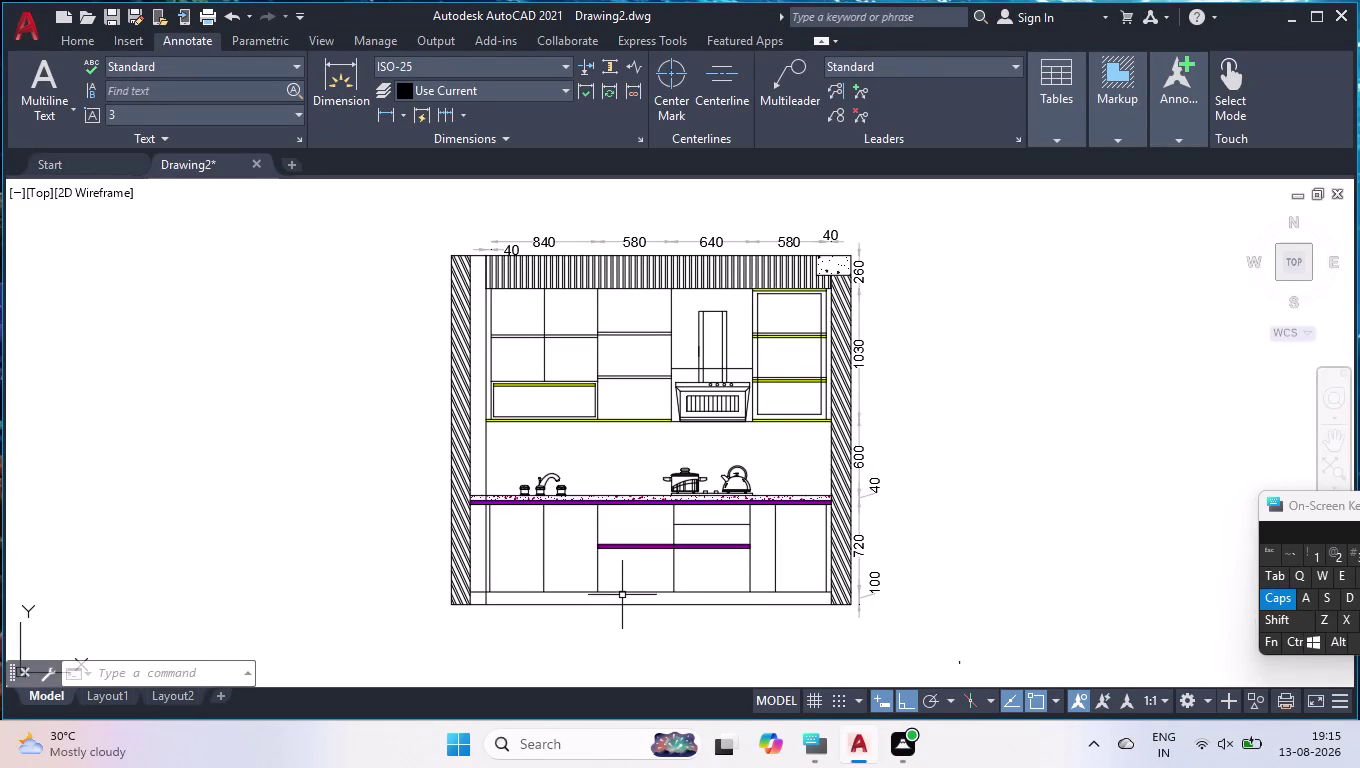
Dimension the wall corner to cabinet edge as 155 using DLI, placed below the elevation.
text(DLI)
key(Return)
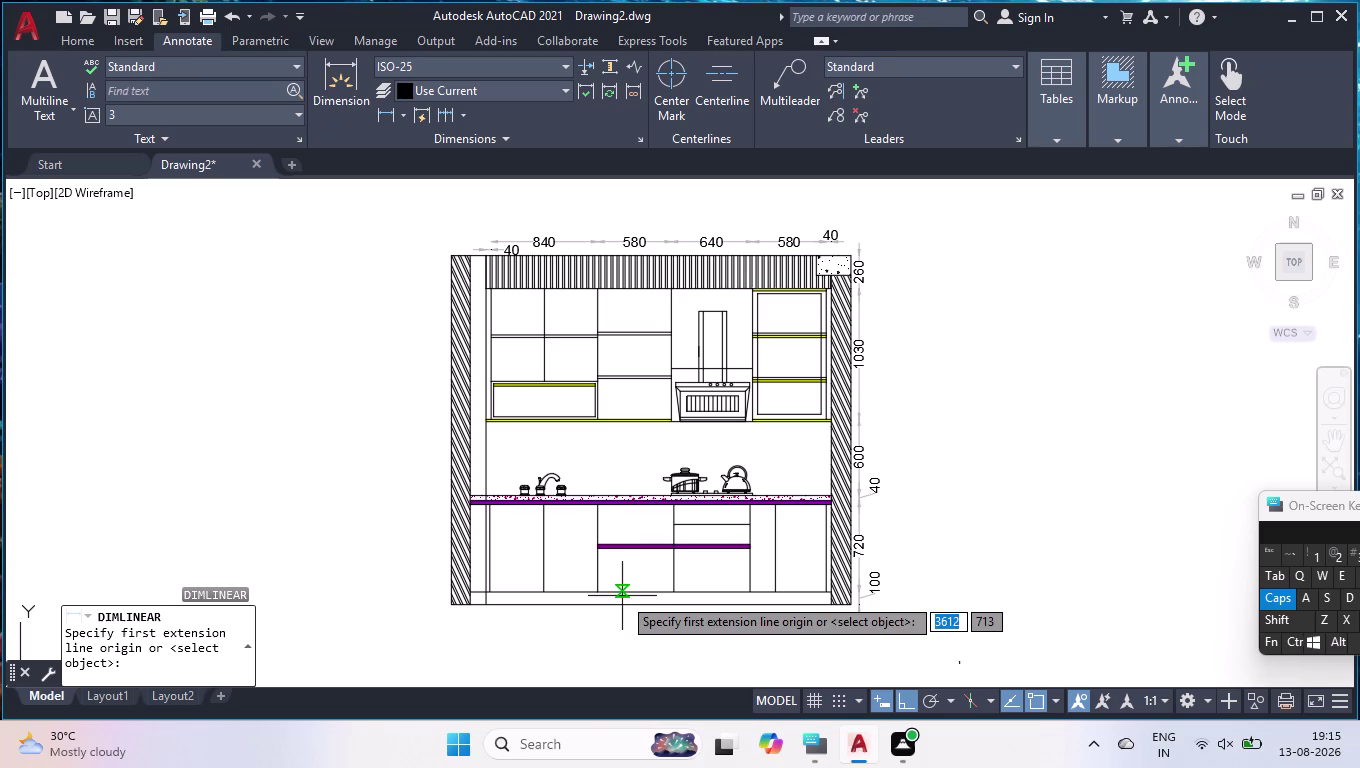
scroll(up, 3)
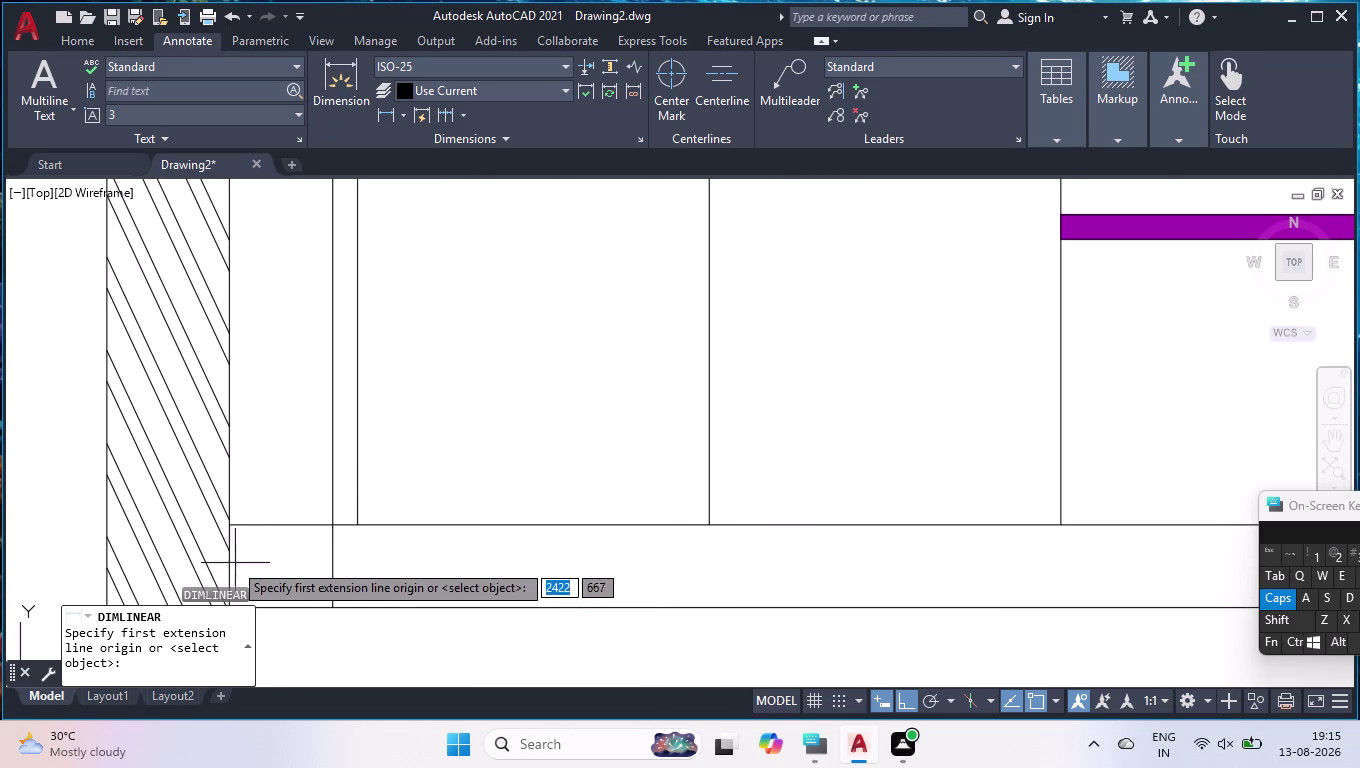
click(225, 522)
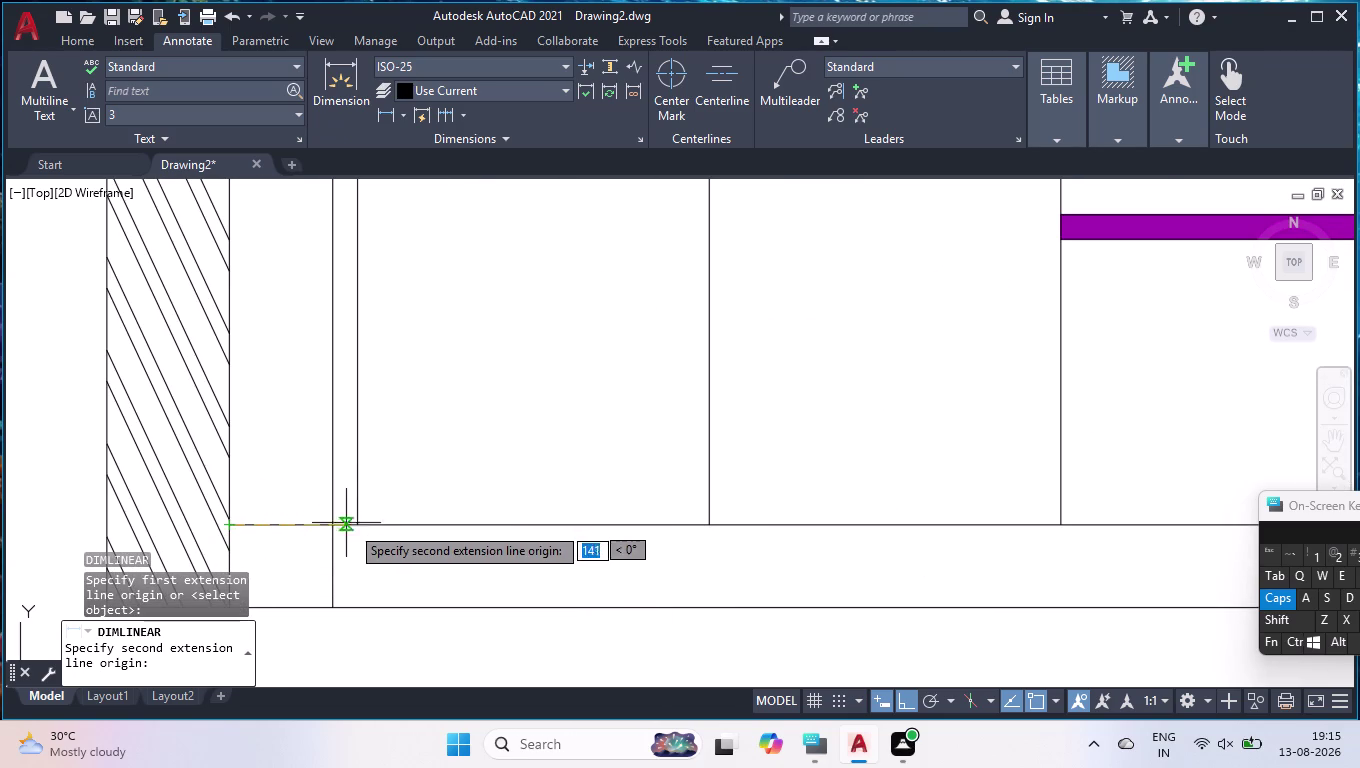
click(360, 526)
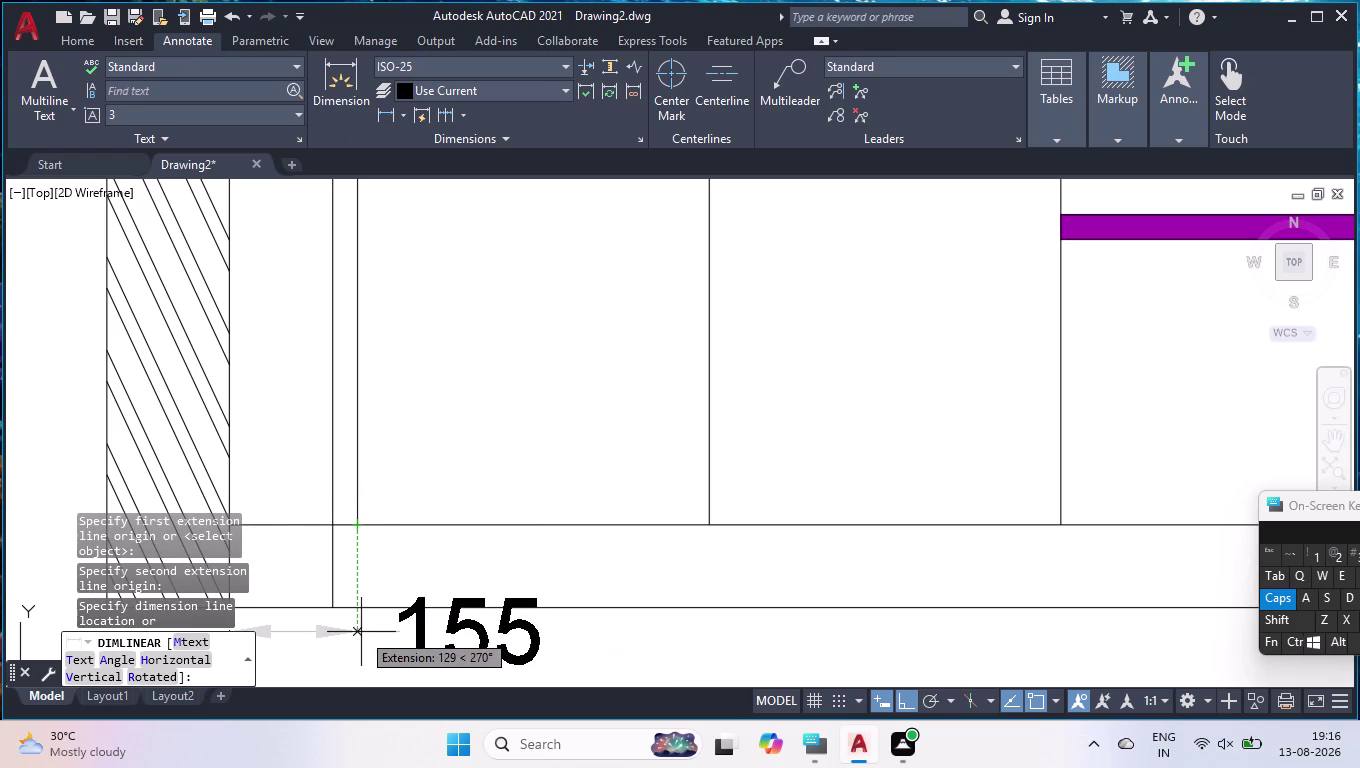
click(361, 632)
key(d)
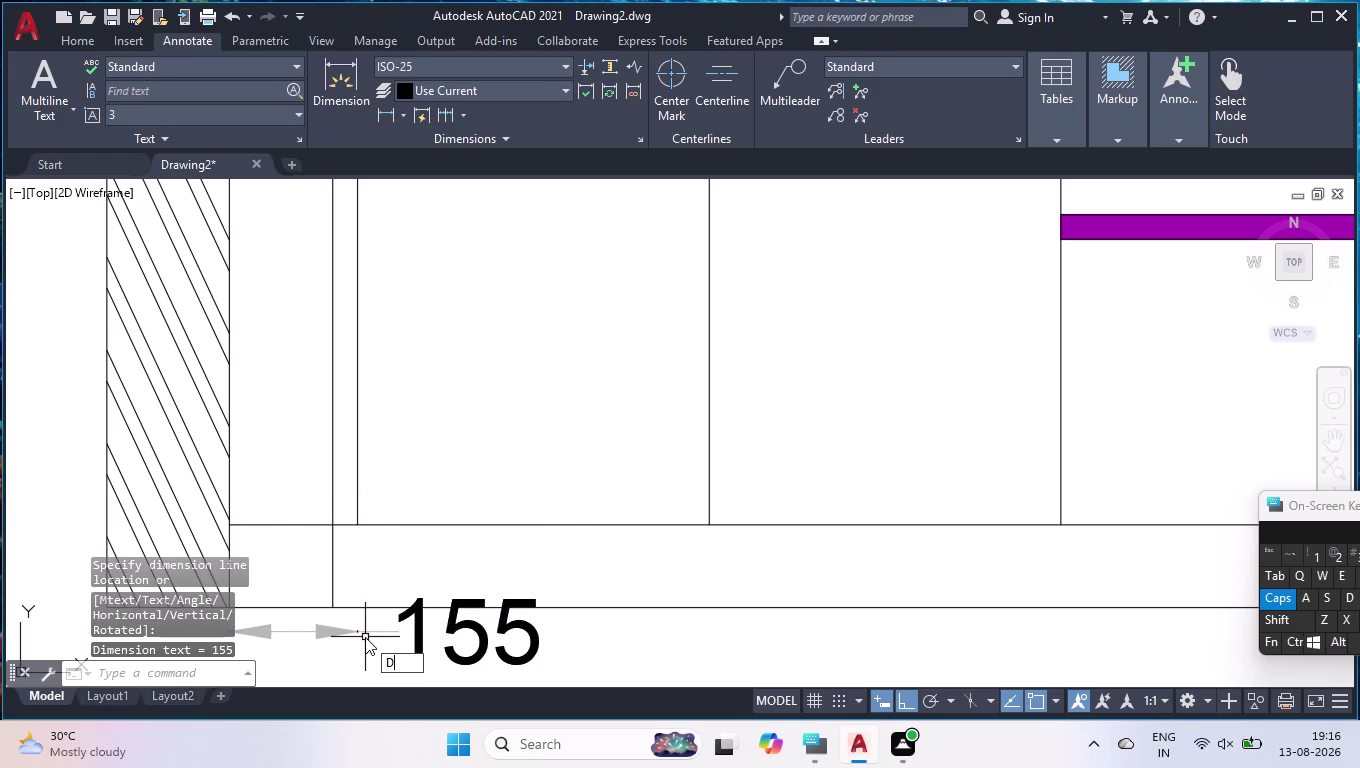
key(BackSpace)
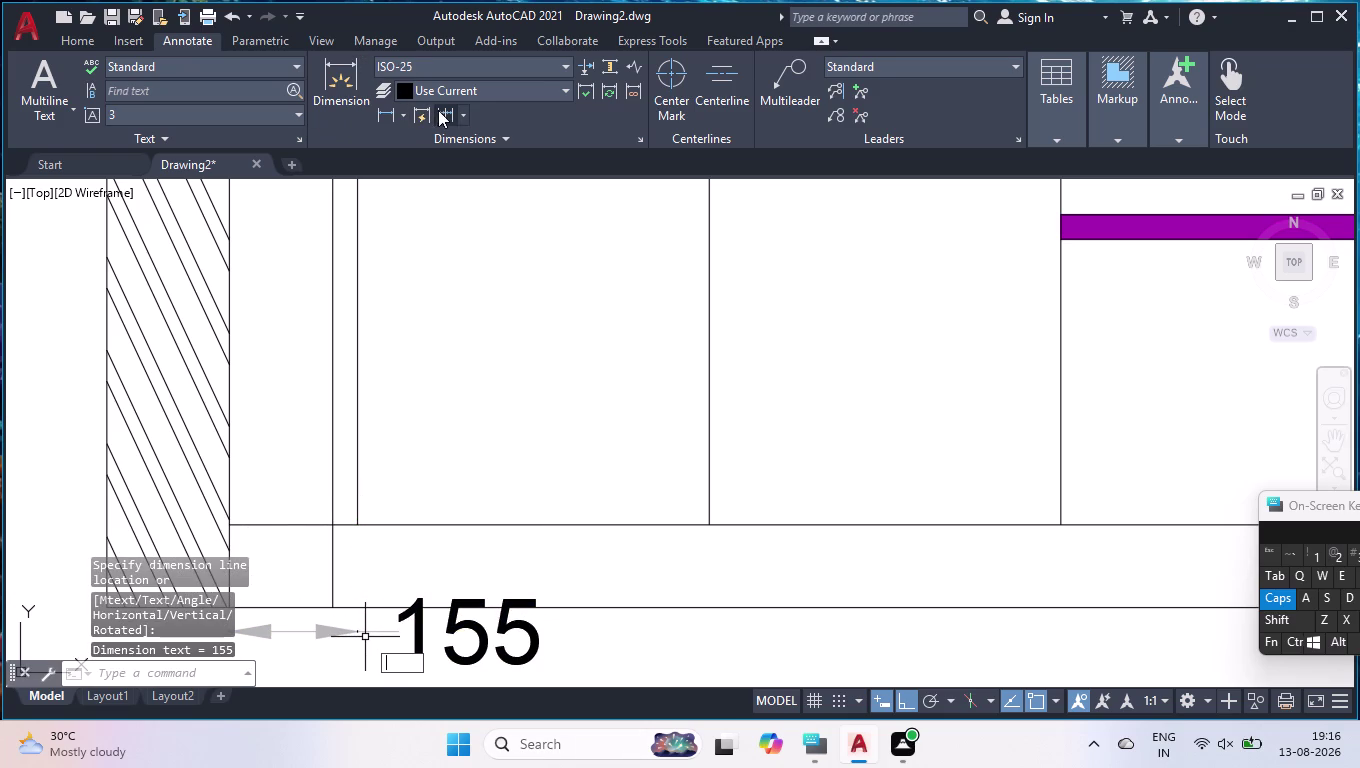
click(440, 111)
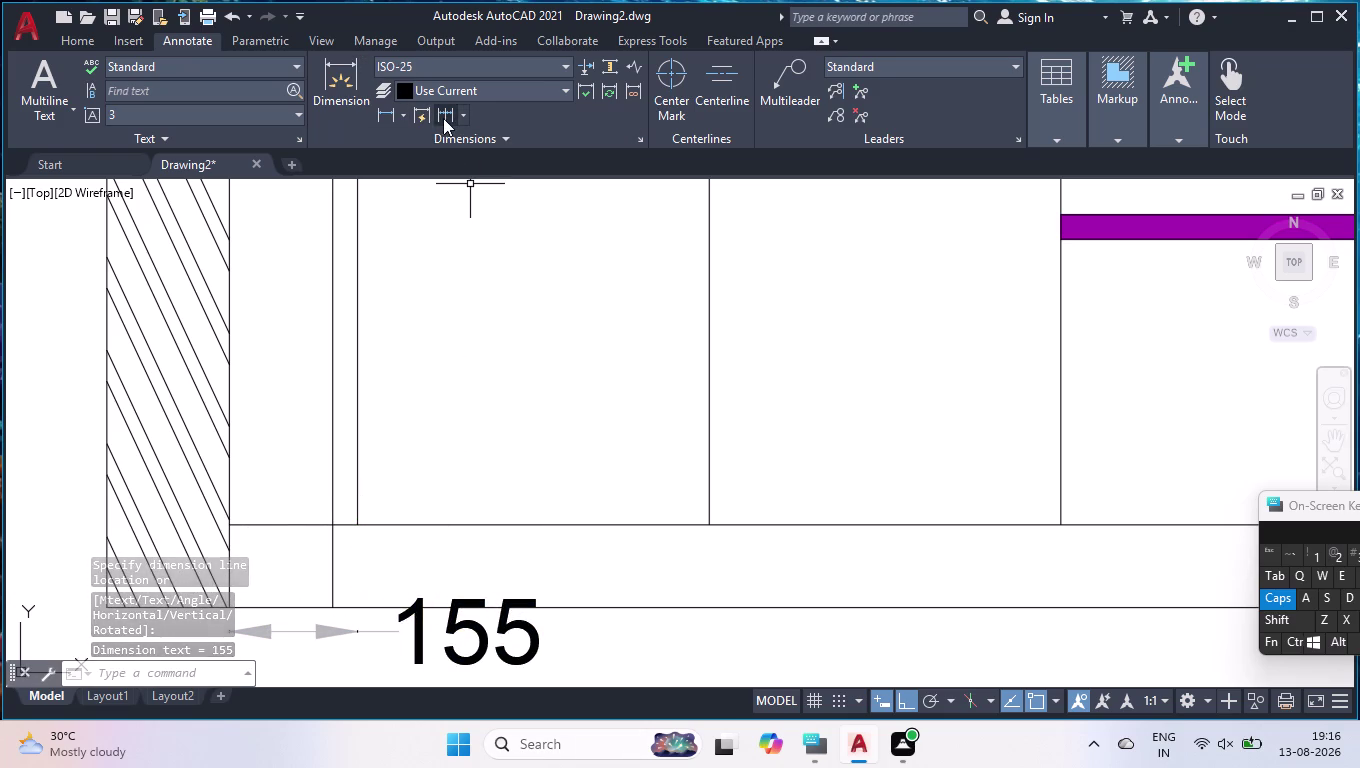
Continue from the 155 dimension with the 850 segment.
click(443, 118)
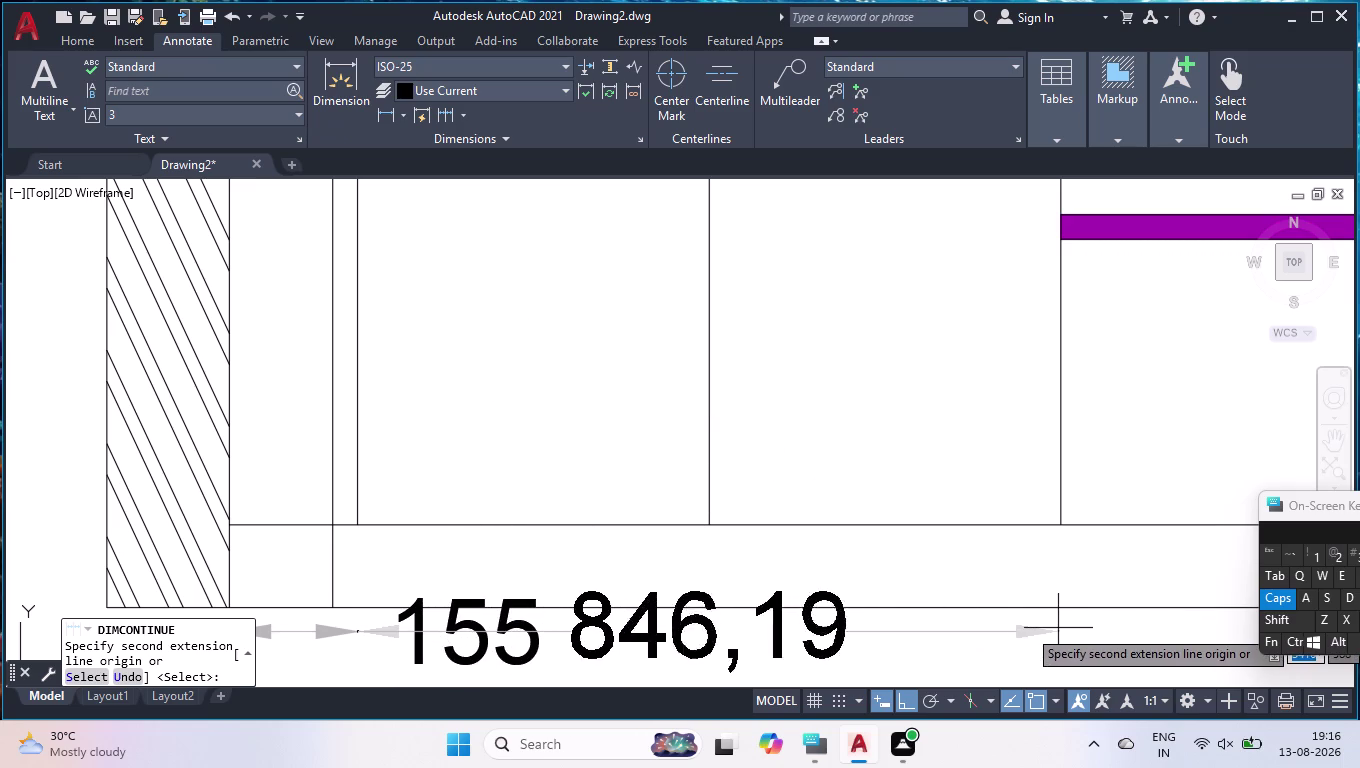
click(1066, 524)
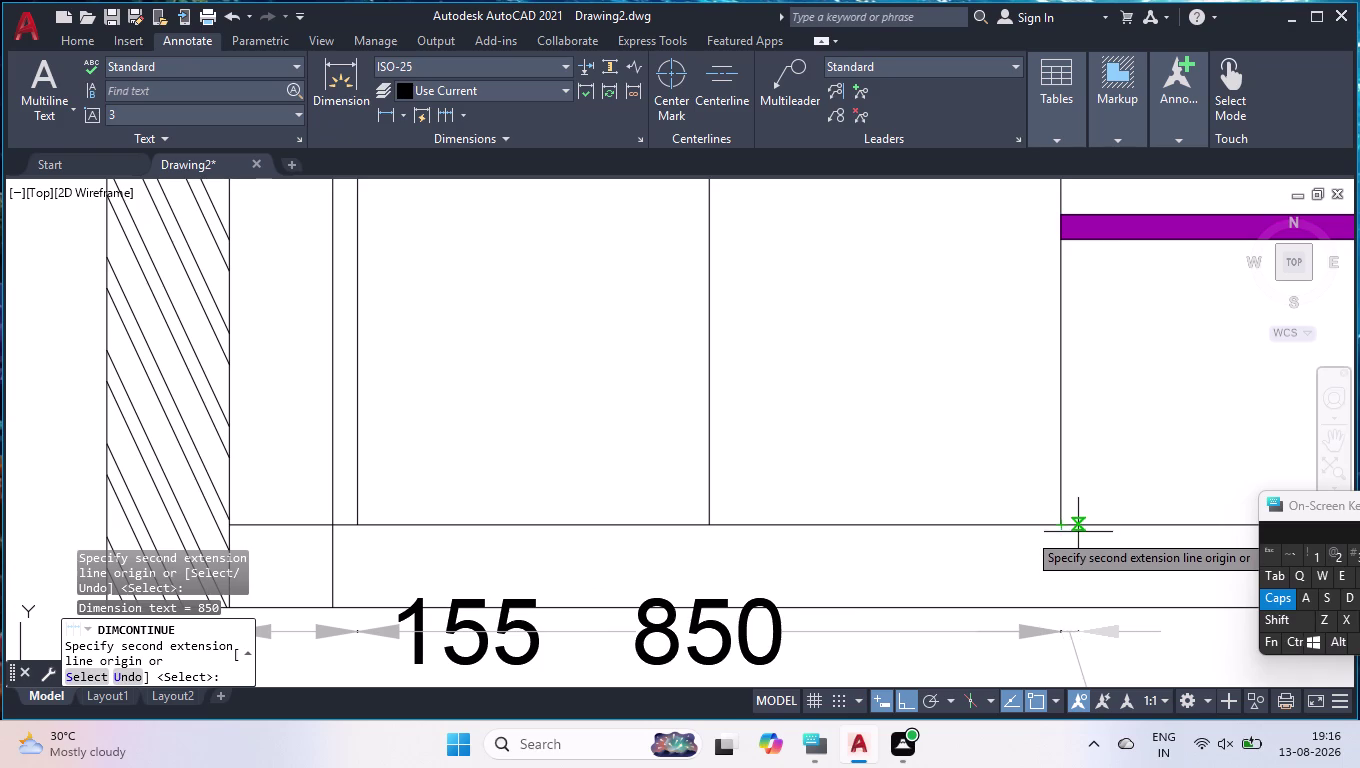
scroll(down, 3)
scroll(down, 3)
scroll(up, 3)
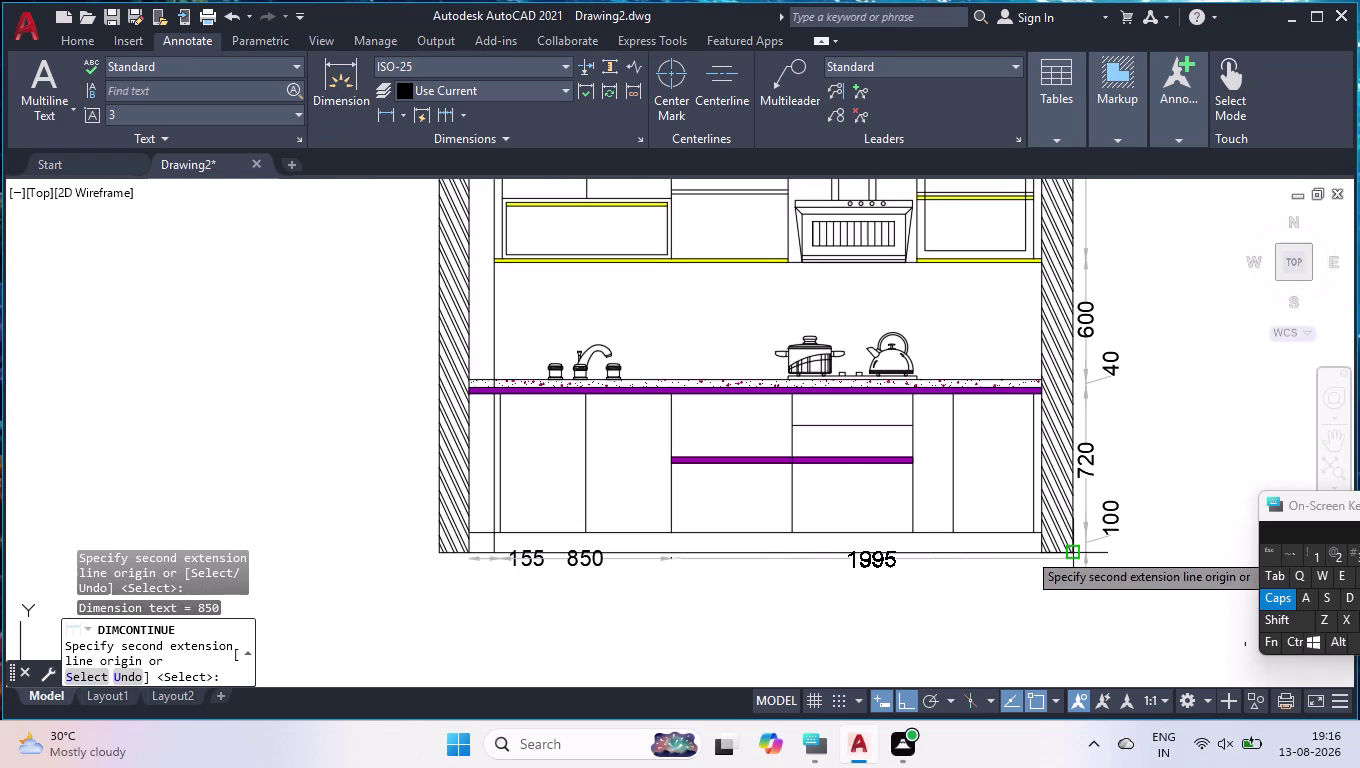
scroll(up, 3)
scroll(down, 3)
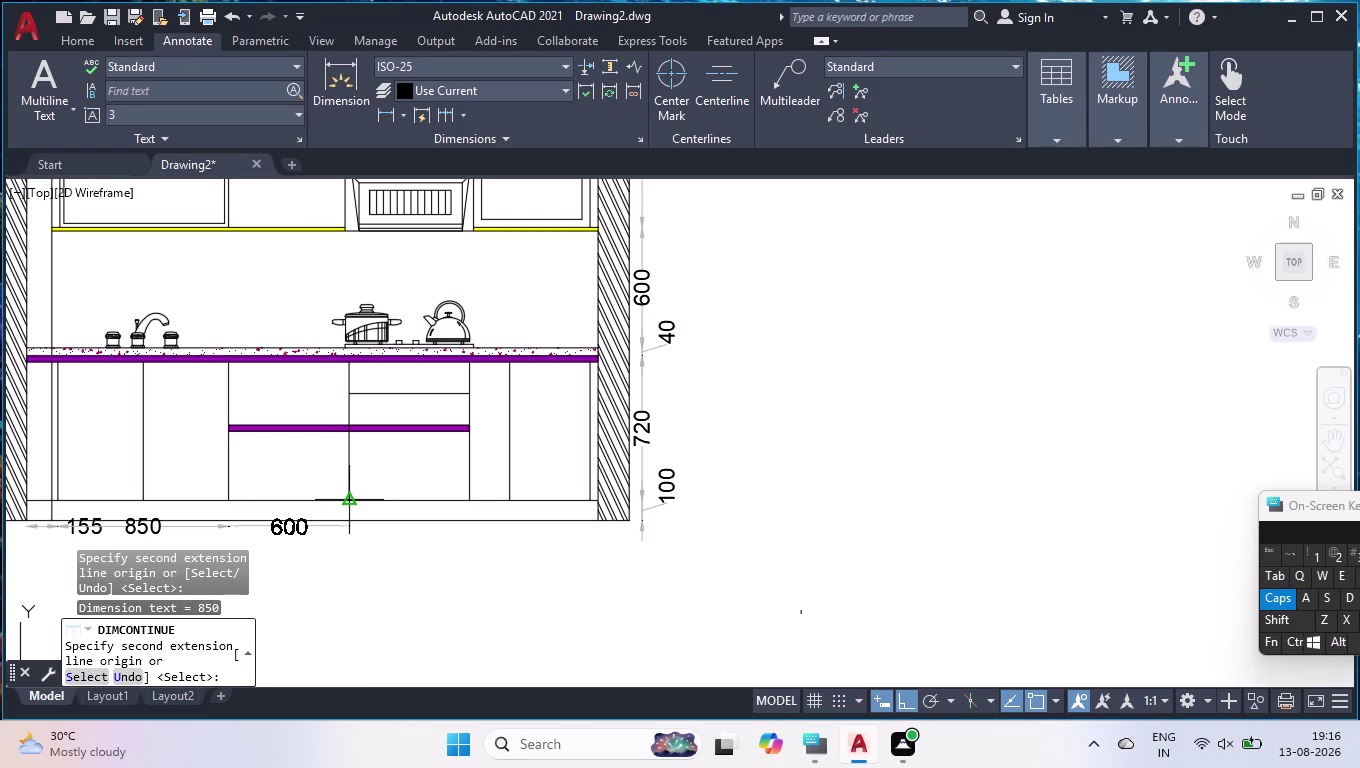
Add the 600, 600, 200, 400 and 40 segments and end the chain.
click(347, 500)
click(470, 502)
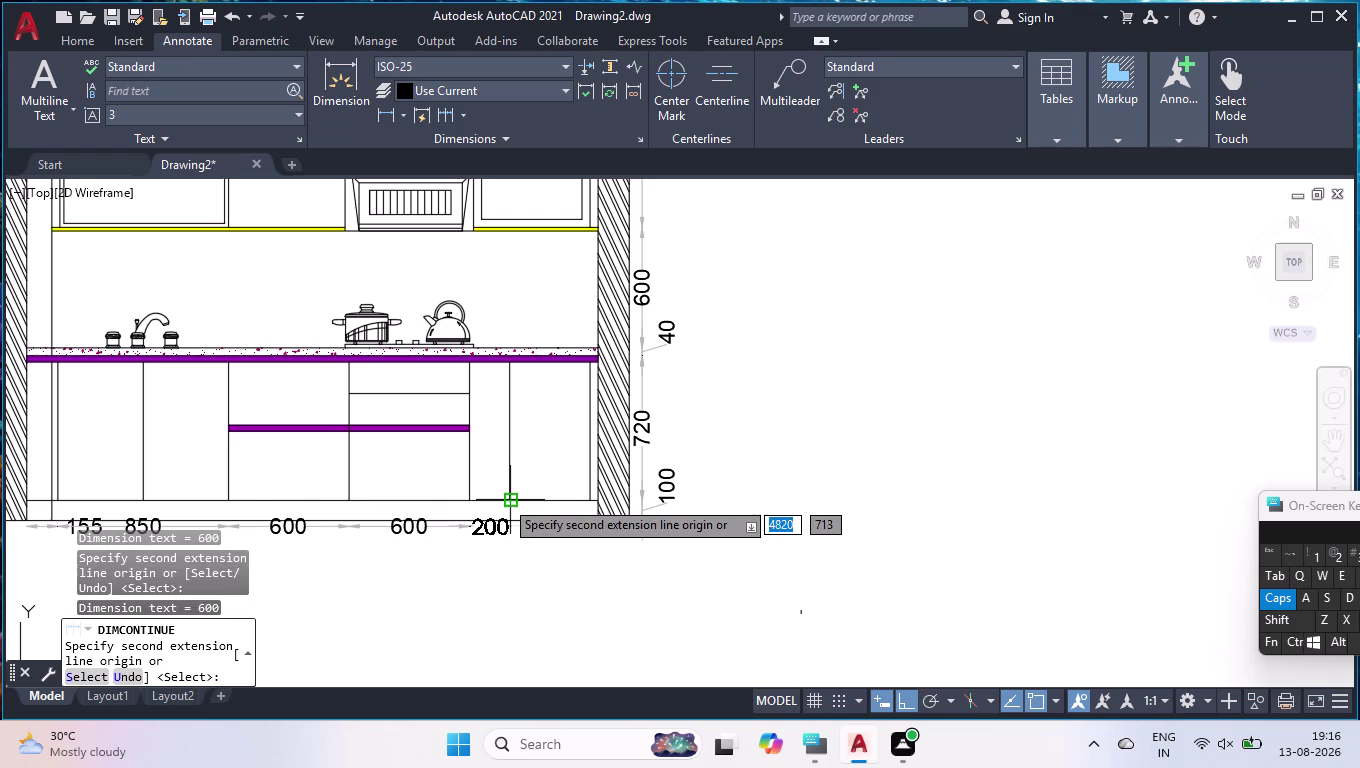
click(504, 499)
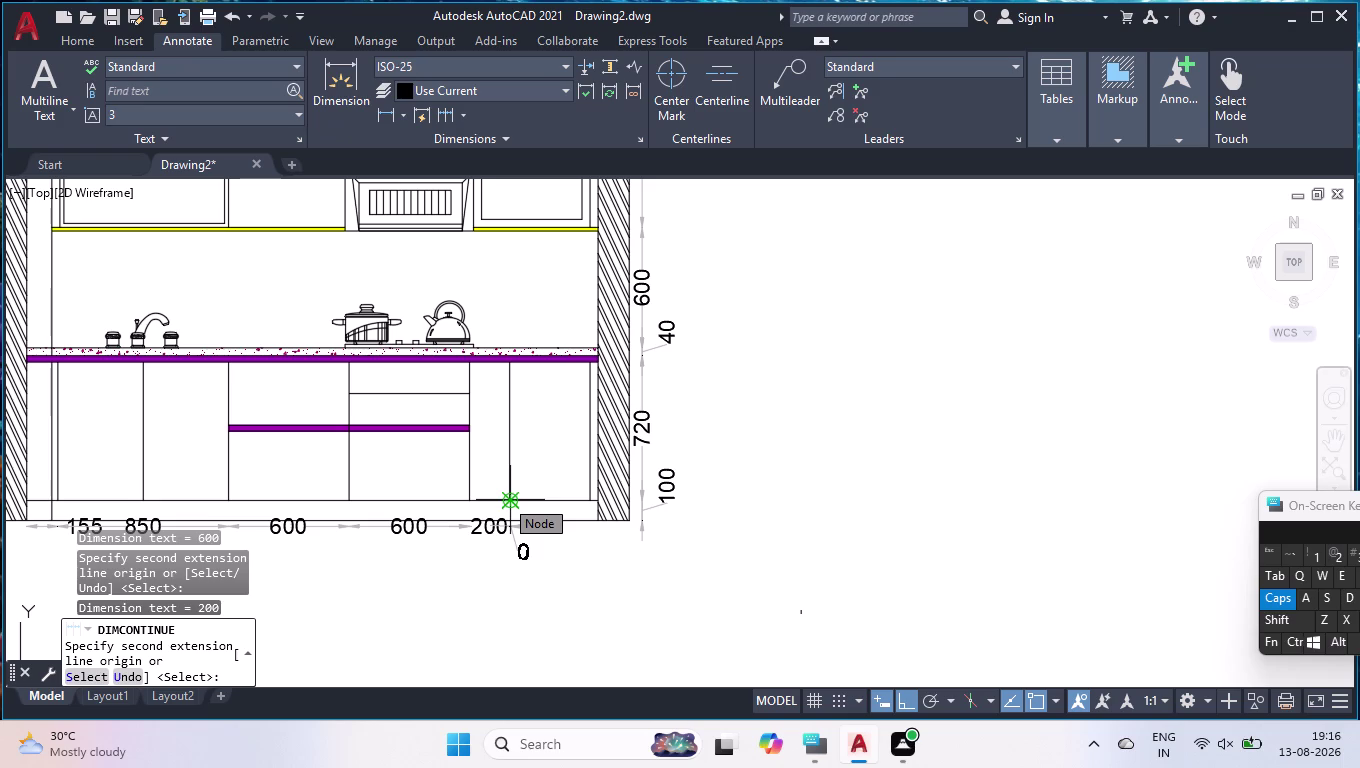
click(588, 504)
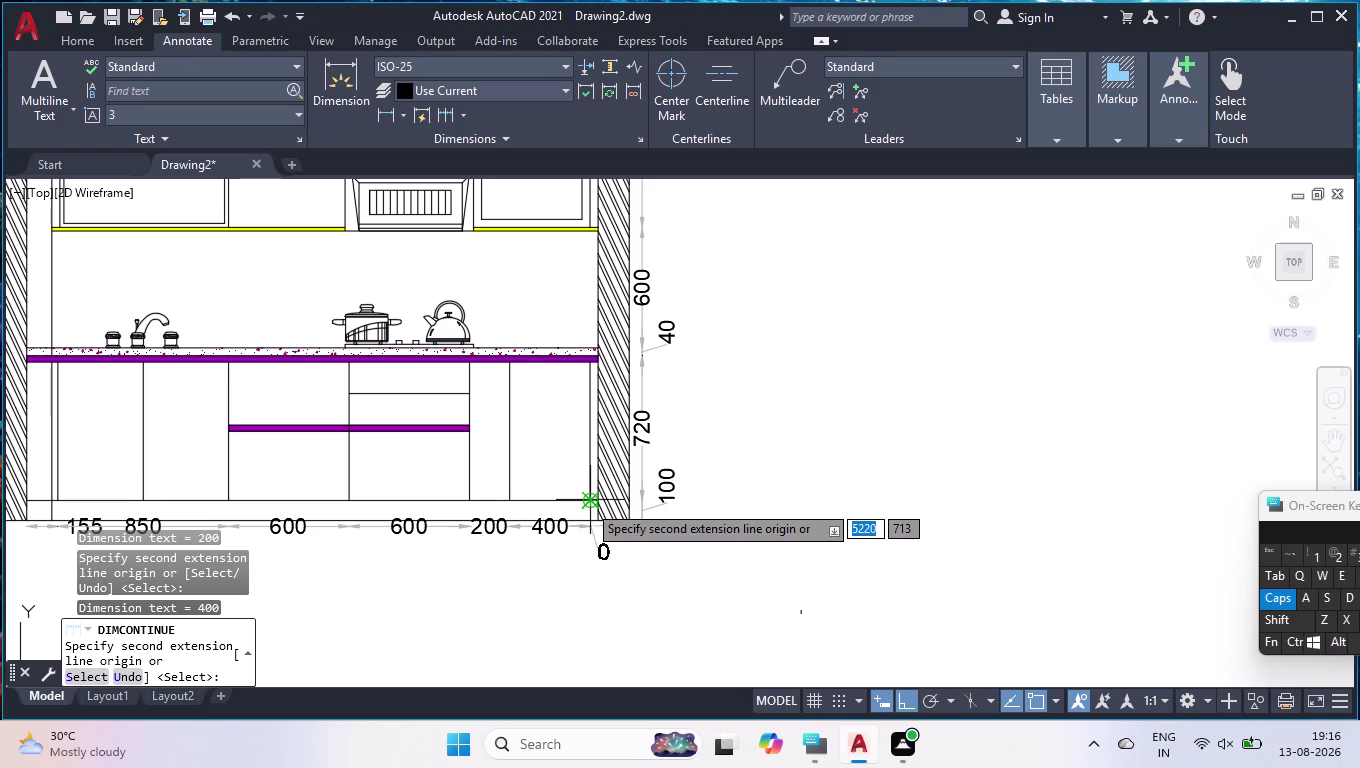
click(598, 506)
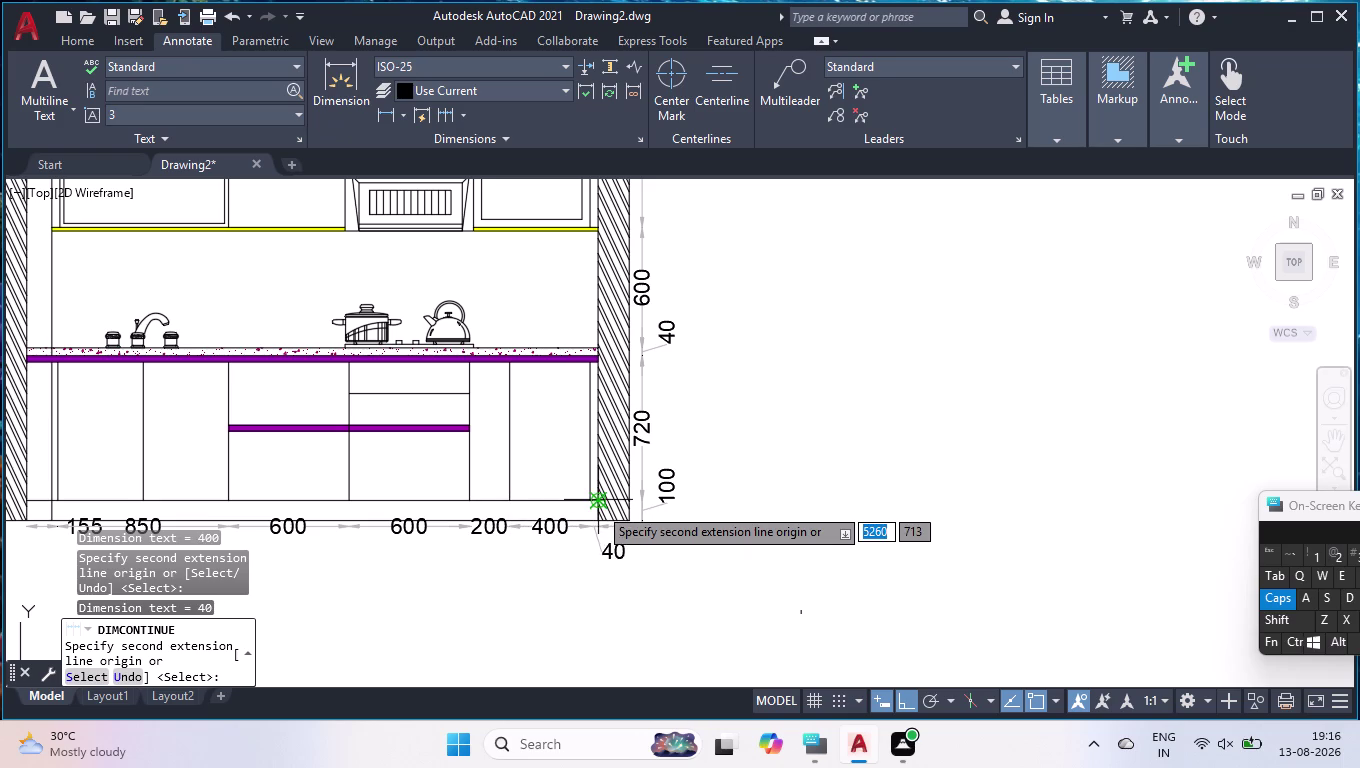
key(Return)
scroll(down, 3)
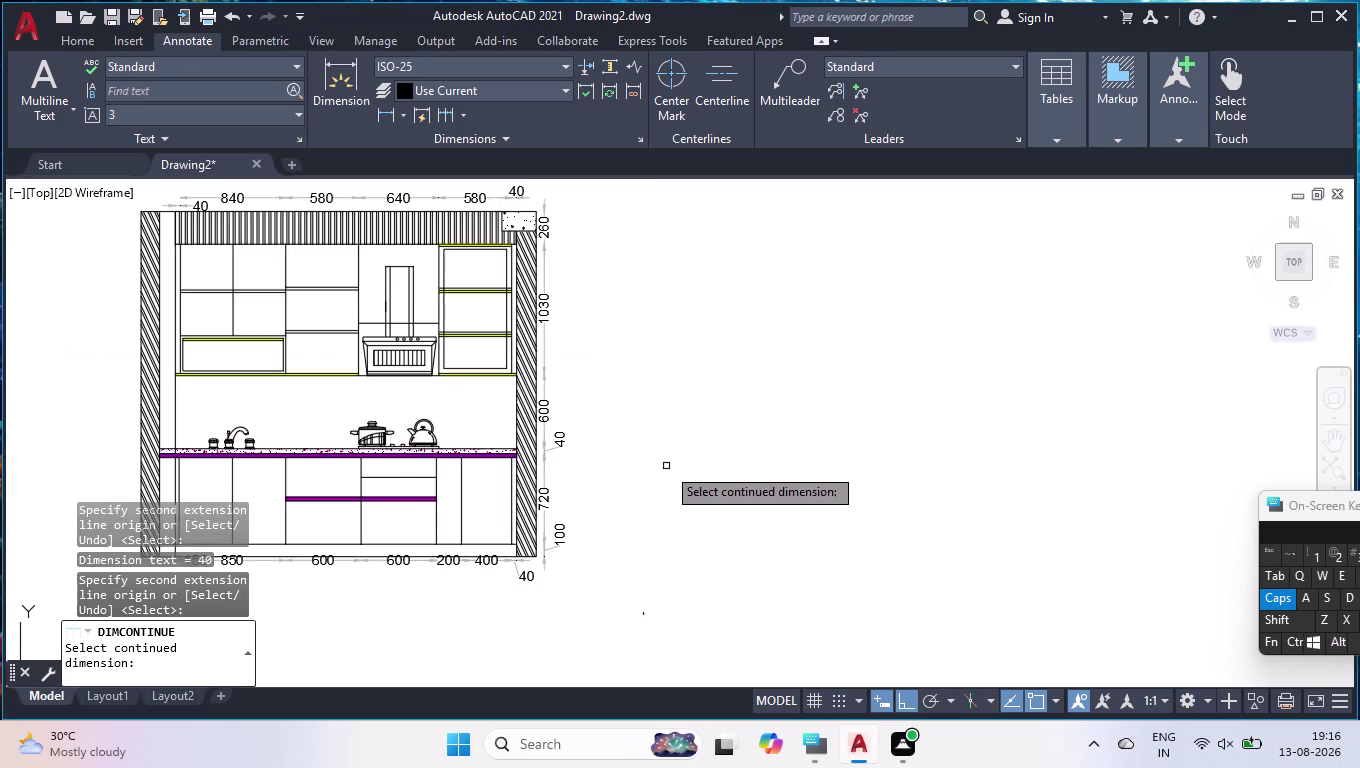
Cancel the continue prompt to close the bottom dimension chain.
scroll(down, 3)
scroll(up, 3)
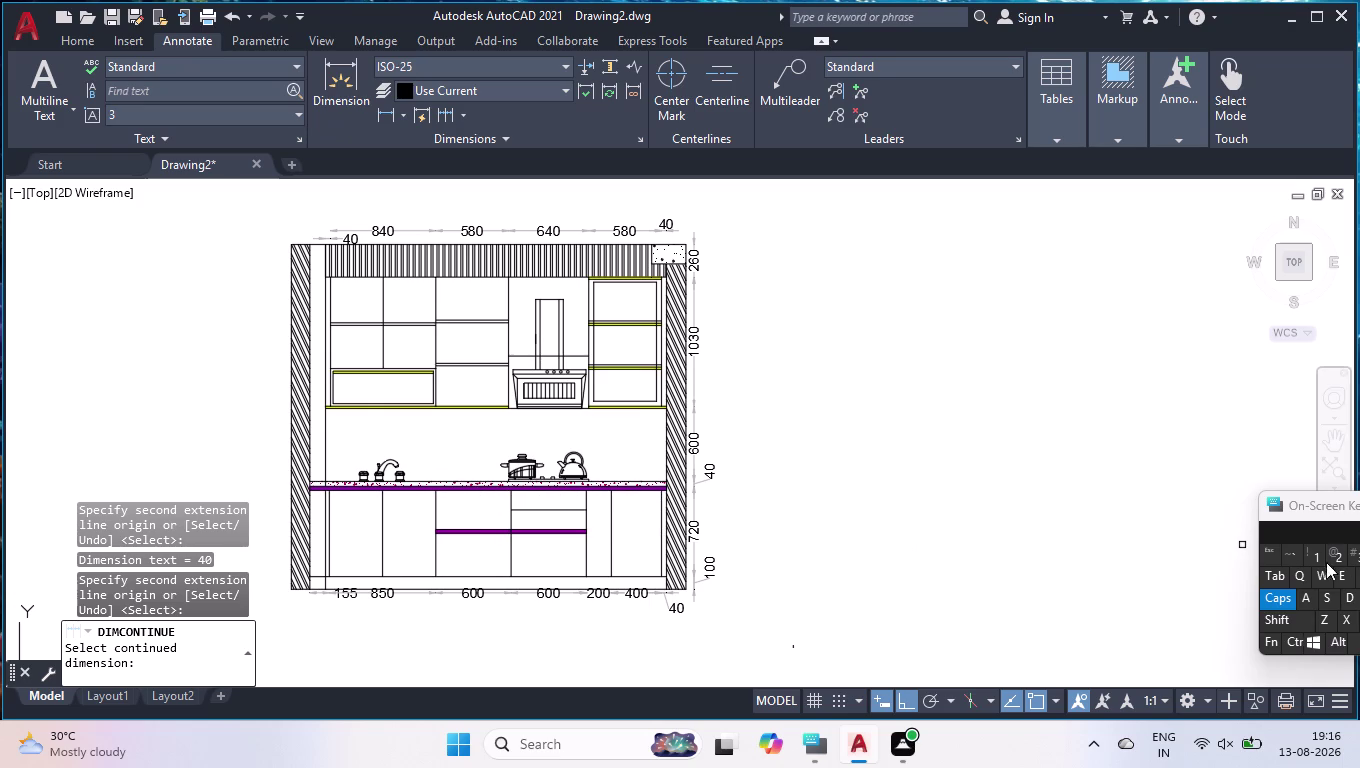
key(Escape)
Fix a mistyped command and start a new linear dimension with DLI.
text(L)
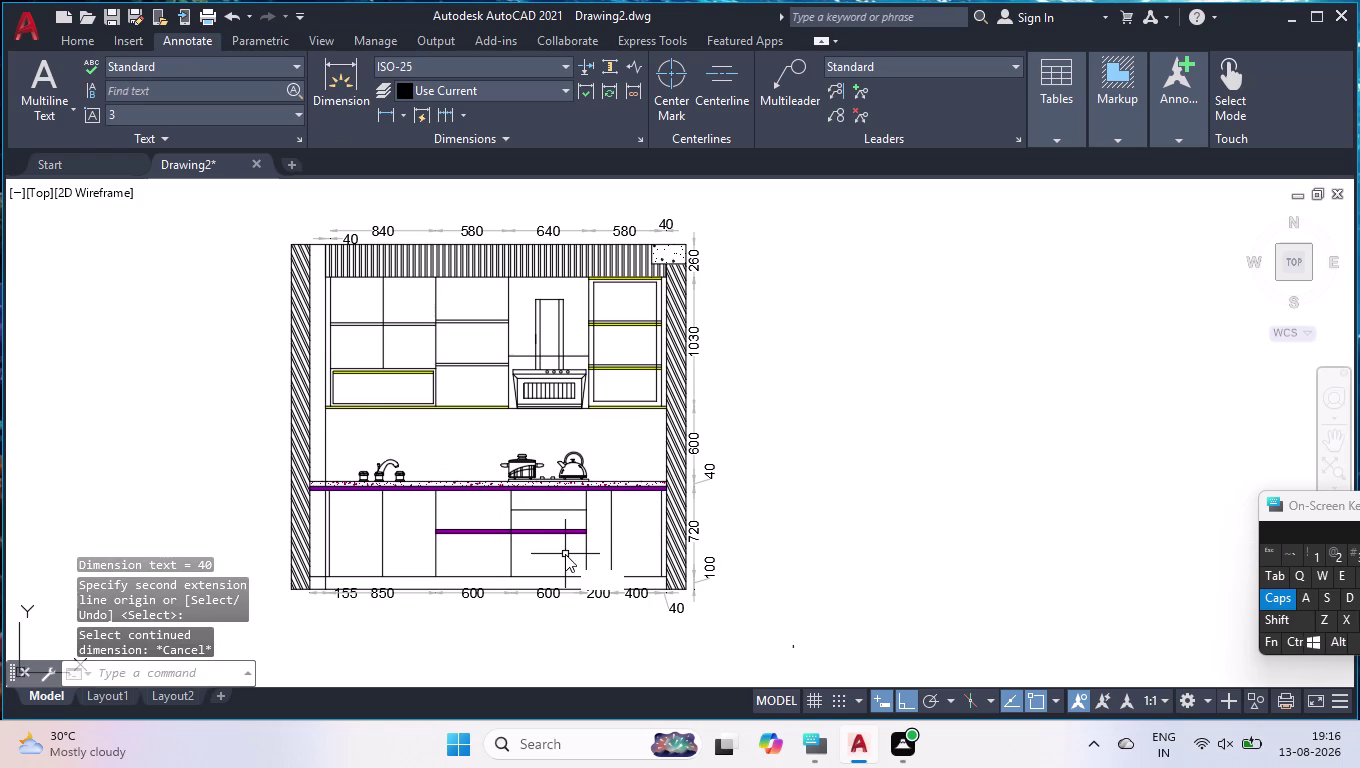
text(D)
key(BackSpace)
key(BackSpace)
key(BackSpace)
text(DLI)
key(Return)
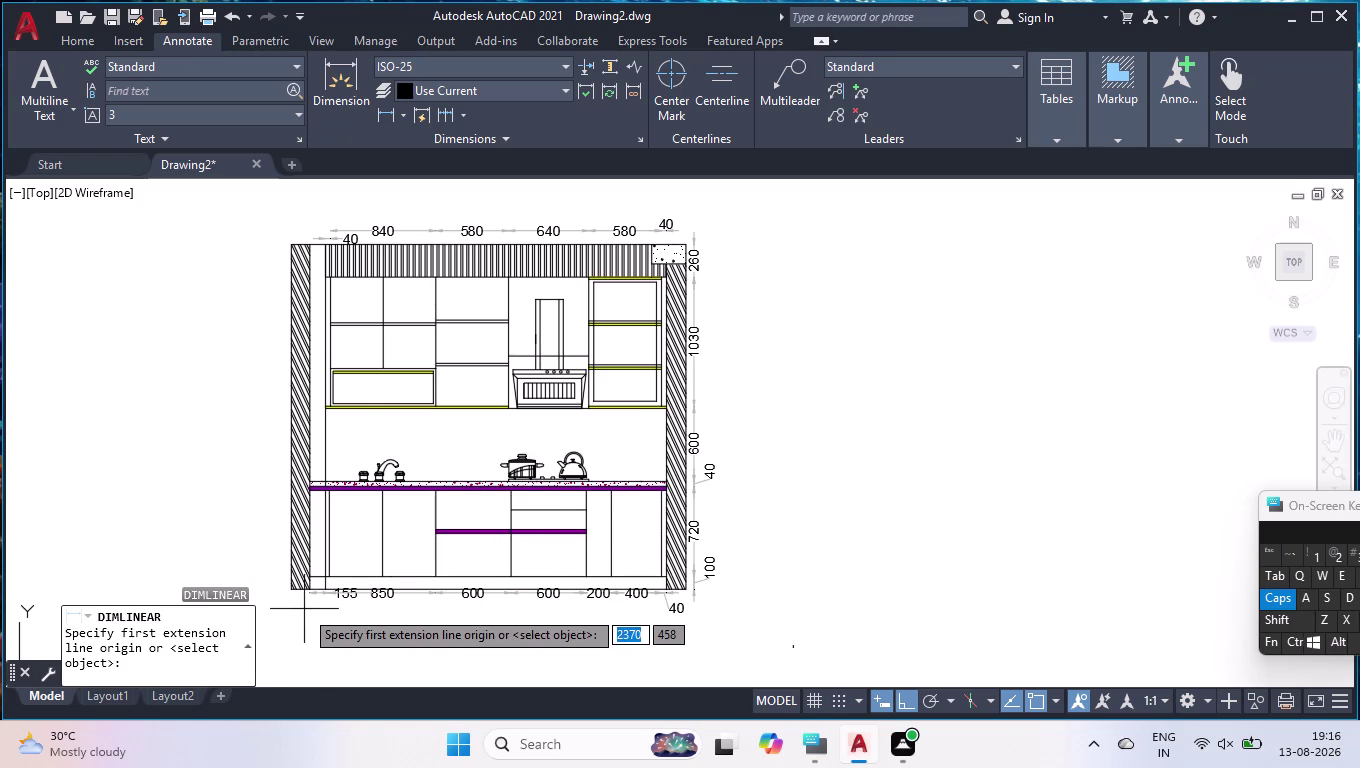